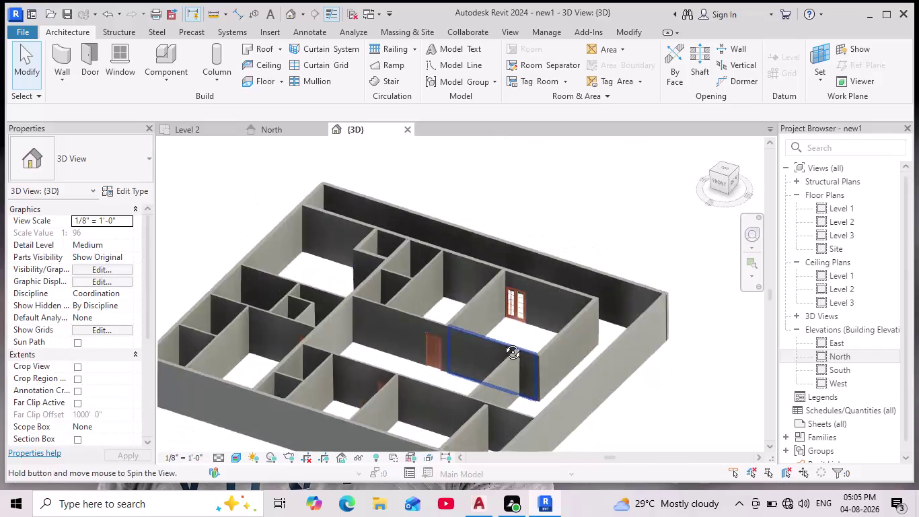
Orbit and zoom the 3D view to see the whole level of walls from several angles.
middle_drag(554, 348, 529, 333)
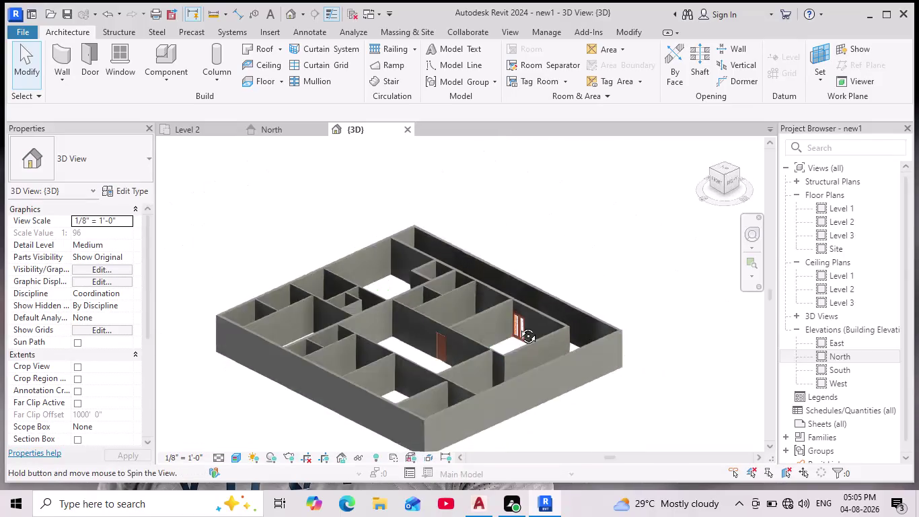
middle_drag(530, 333, 441, 294)
scroll(down, 3)
scroll(up, 3)
scroll(up, 3)
middle_drag(544, 370, 383, 344)
scroll(down, 3)
scroll(down, 3)
middle_drag(404, 308, 433, 357)
scroll(up, 3)
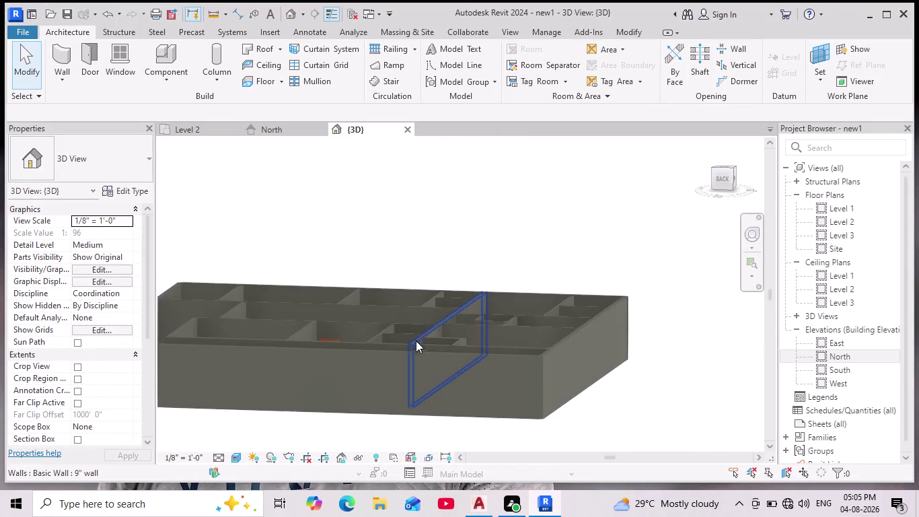
Orbit closer around the outer walls, interior walls, doors and windows, then clear with Esc.
middle_drag(419, 333, 448, 398)
scroll(up, 3)
middle_drag(455, 302, 524, 302)
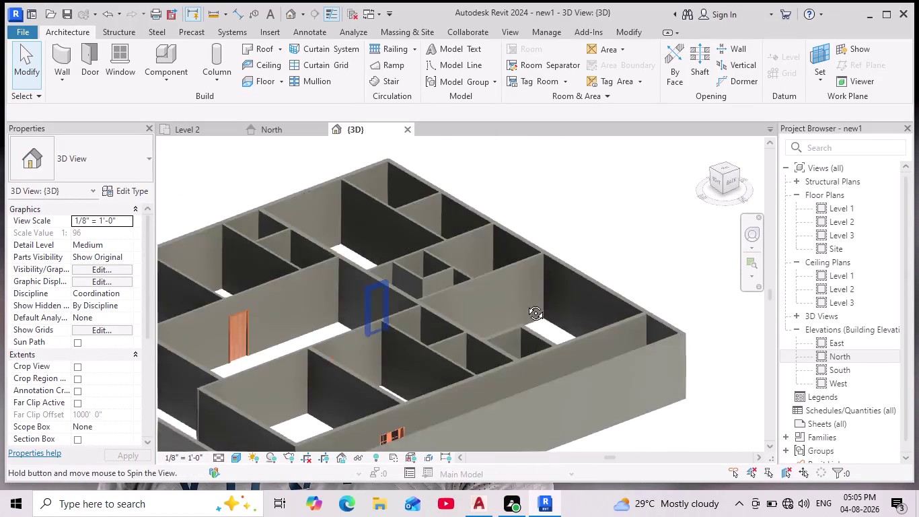
middle_drag(524, 302, 537, 308)
scroll(down, 3)
middle_drag(443, 401, 451, 397)
scroll(up, 3)
middle_drag(390, 381, 516, 303)
scroll(down, 3)
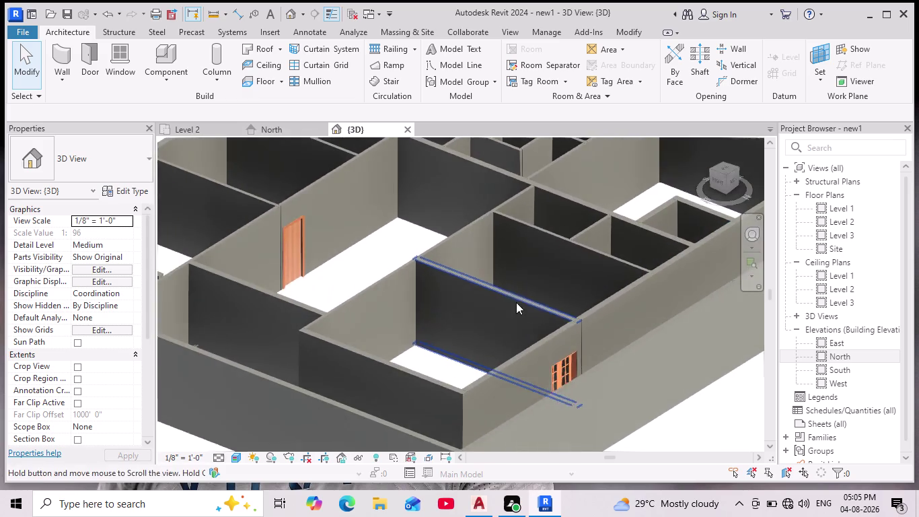
scroll(down, 3)
scroll(down, 3)
scroll(up, 3)
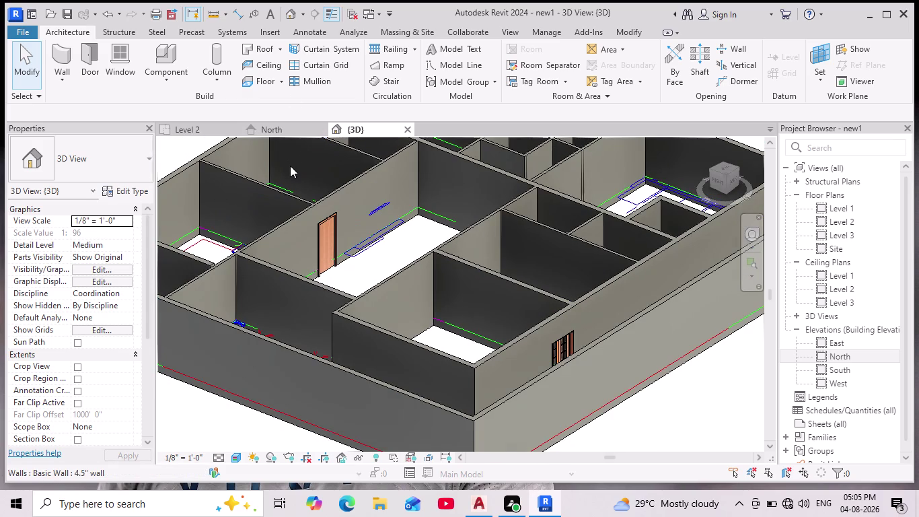
key(Escape)
key(Escape)
Show the North elevation, then open the Level 2 floor plan and zoom toward the hall.
click(275, 128)
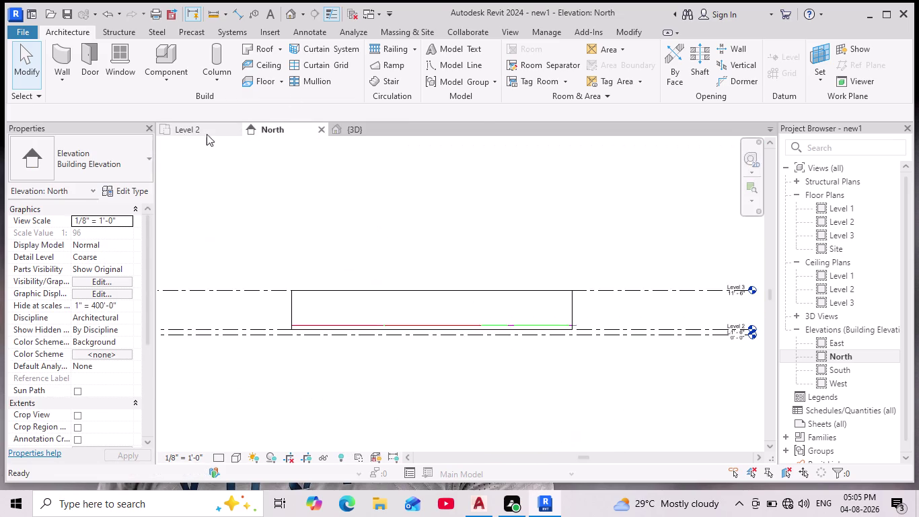
click(185, 134)
scroll(up, 3)
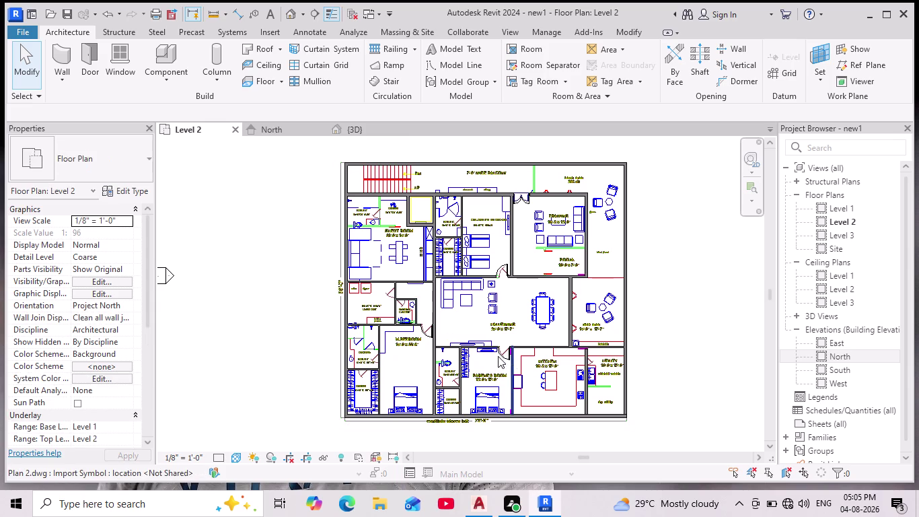
scroll(up, 3)
scroll(up, 3)
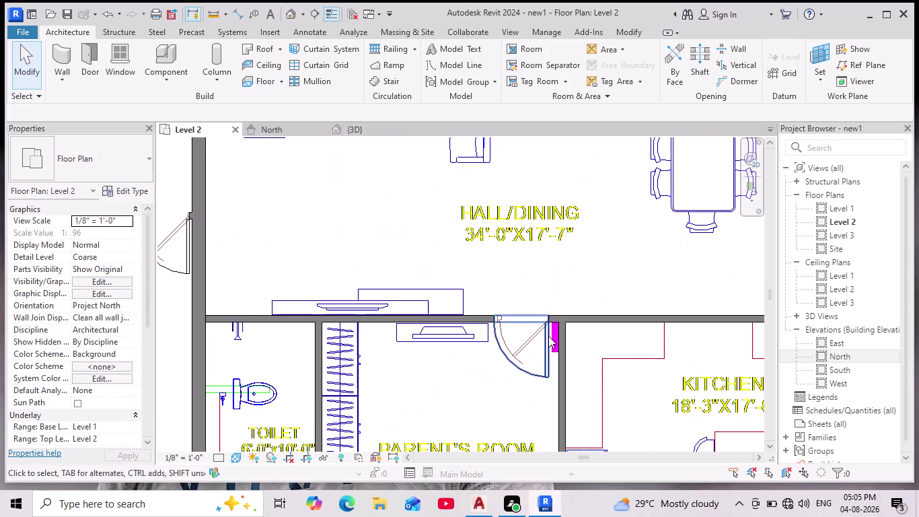
Select the hall door to confirm it is on Level 2, deselect, then open Visibility/Graphics.
click(548, 336)
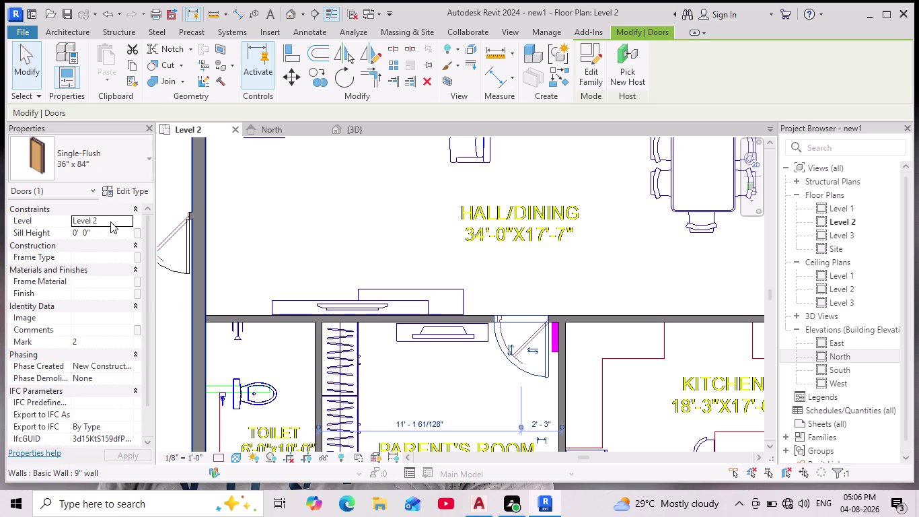
key(Escape)
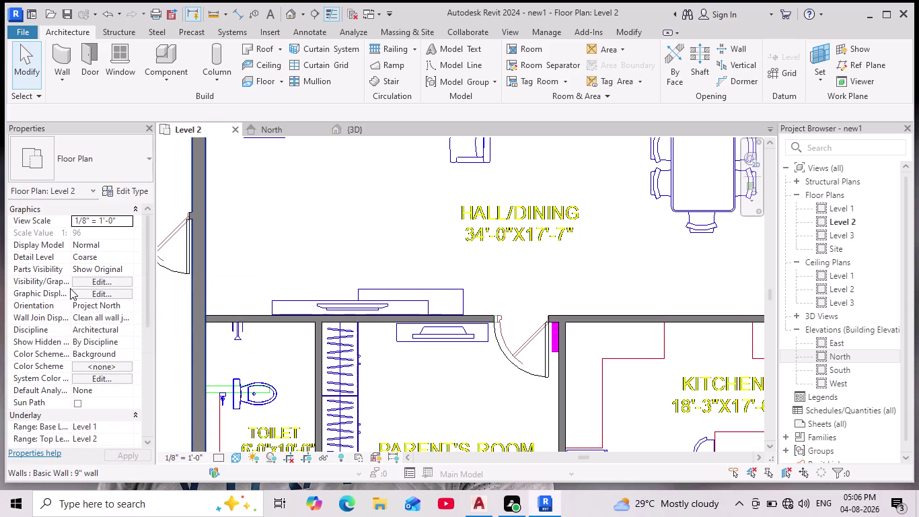
click(101, 285)
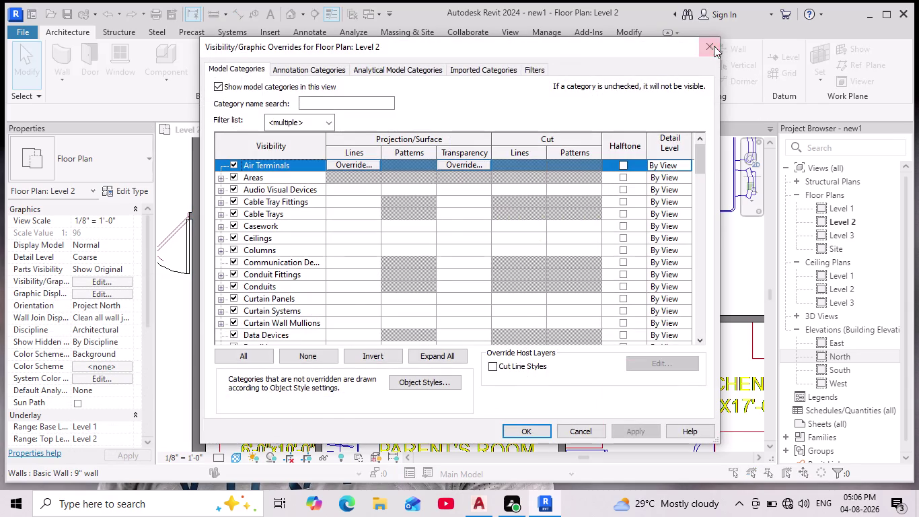
click(714, 45)
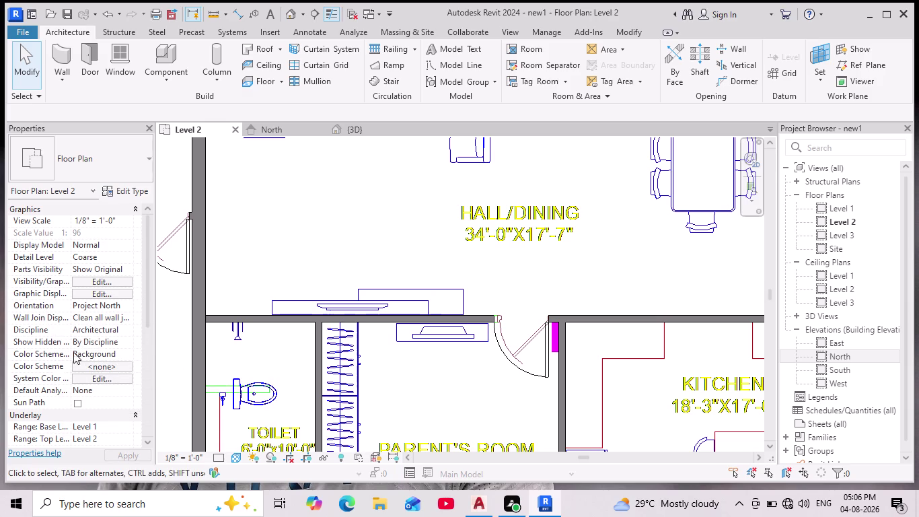
click(532, 373)
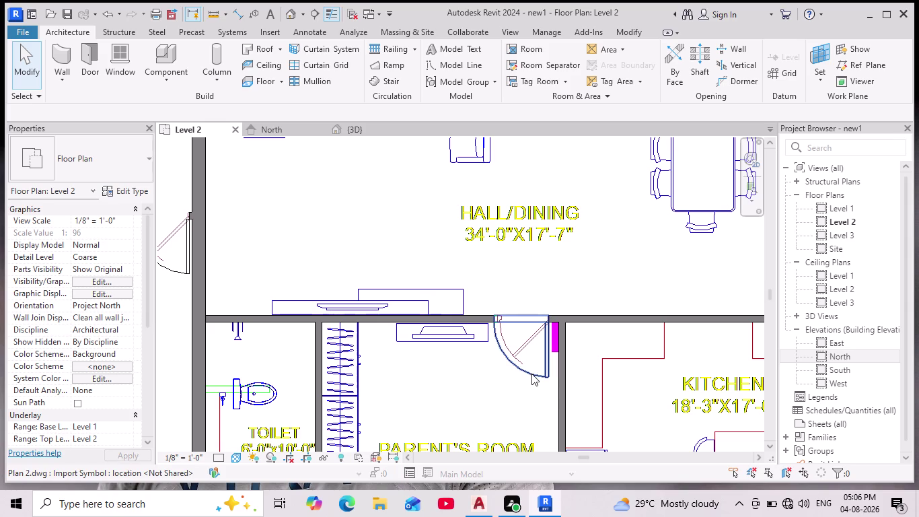